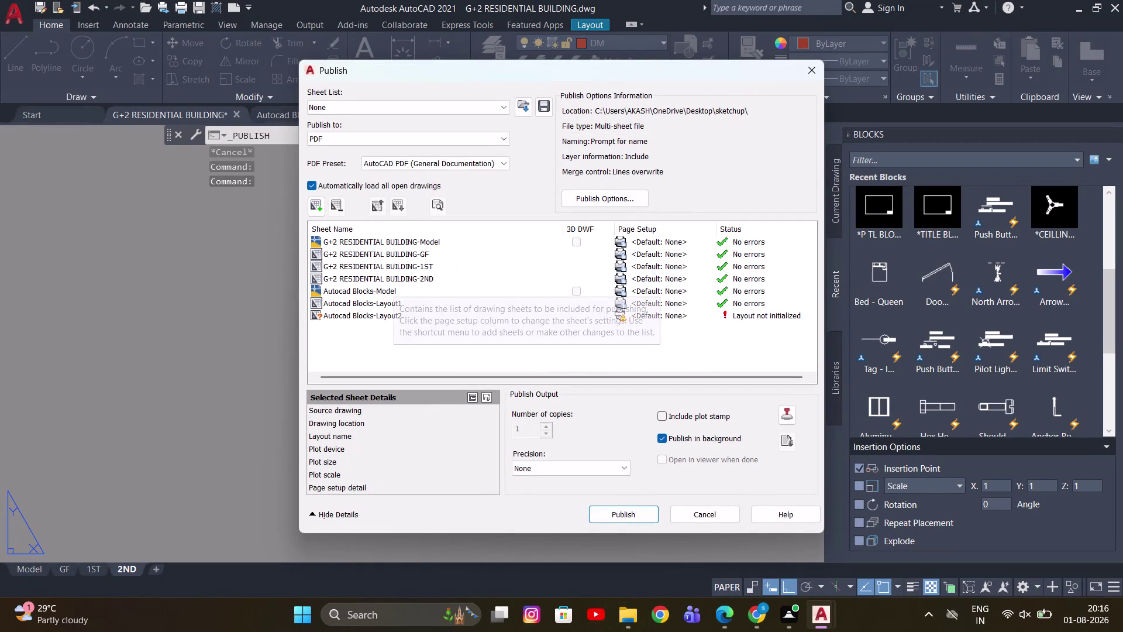
Remove the Autocad Blocks Model, Layout1 and Layout2 sheets from the publish list.
click(388, 291)
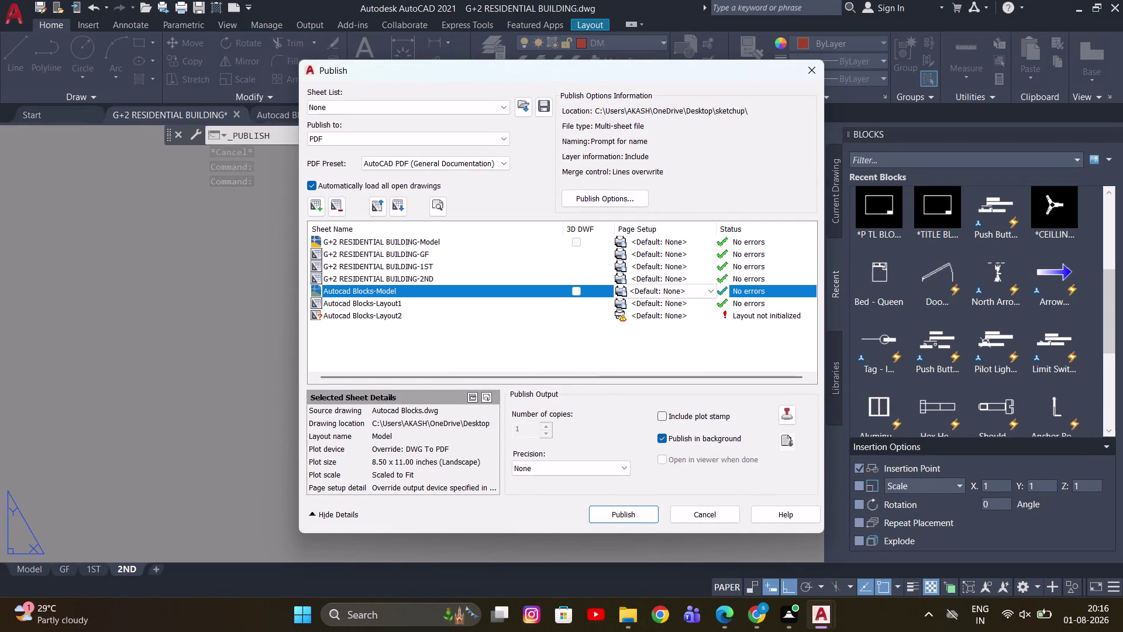
right_click(391, 291)
click(429, 353)
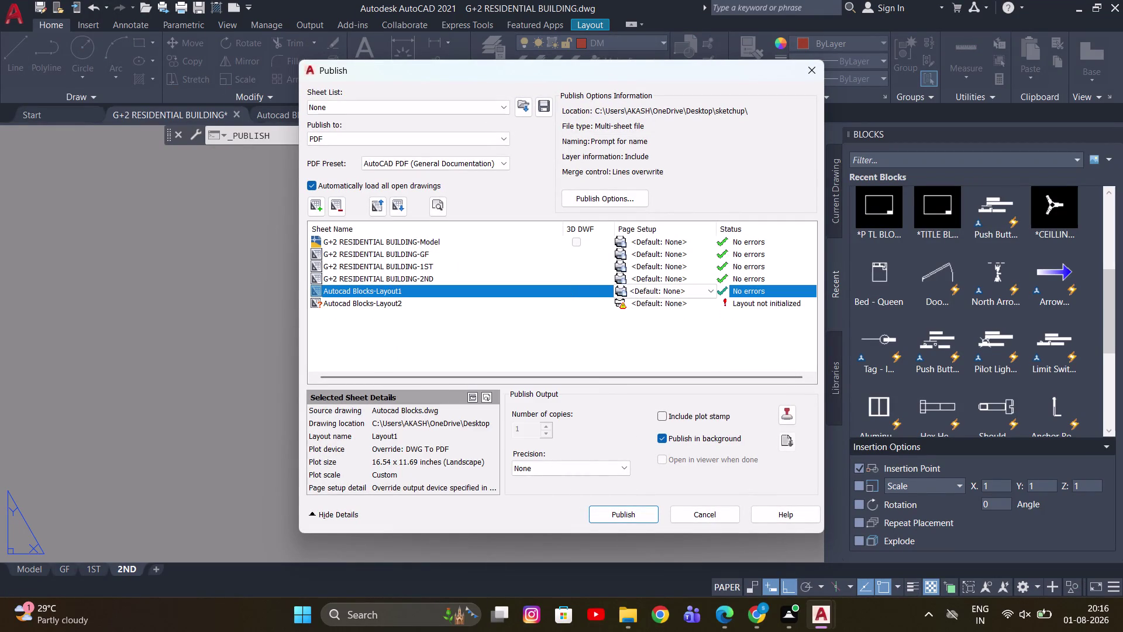
right_click(389, 290)
click(428, 348)
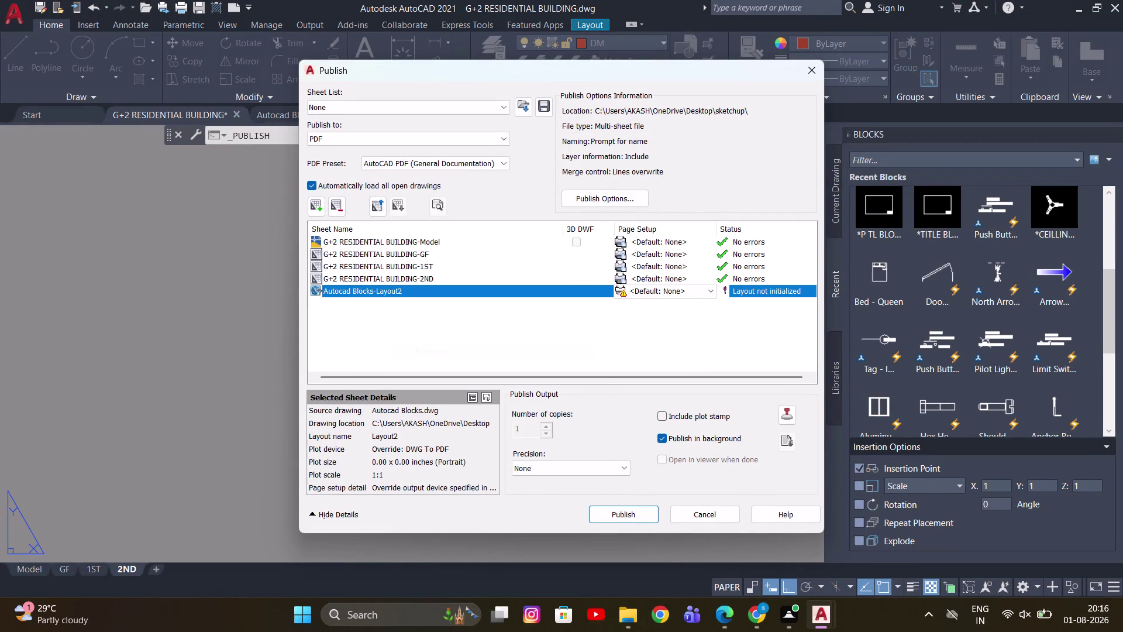
right_click(401, 292)
click(449, 355)
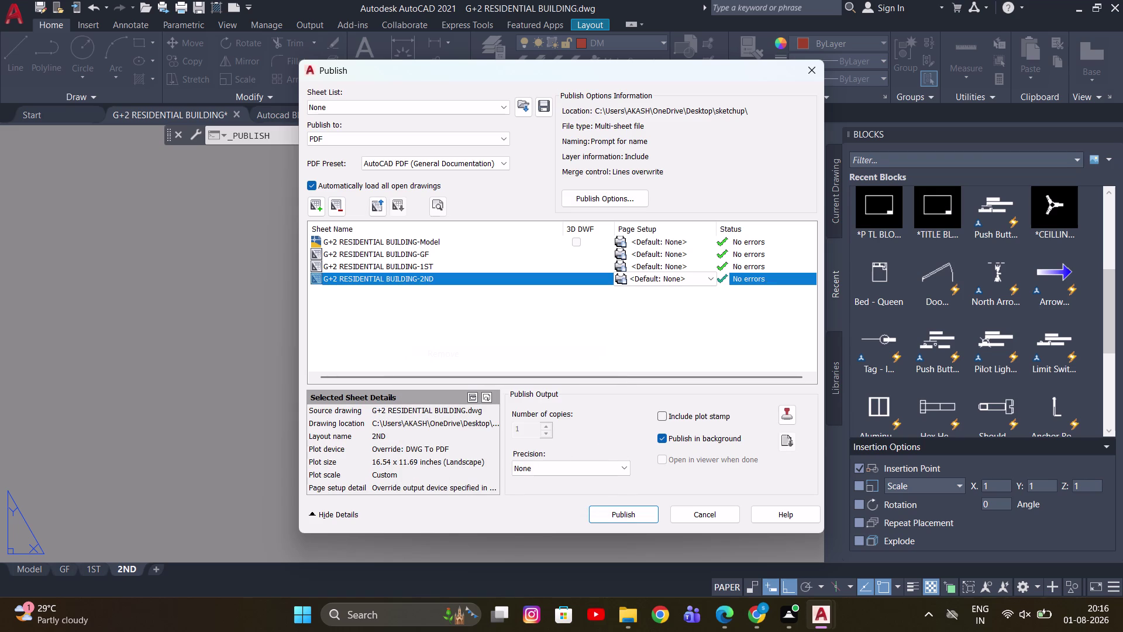
Remove the building's Model sheet and select the remaining GF, 1ST and 2ND sheets.
click(417, 241)
right_click(418, 241)
click(472, 303)
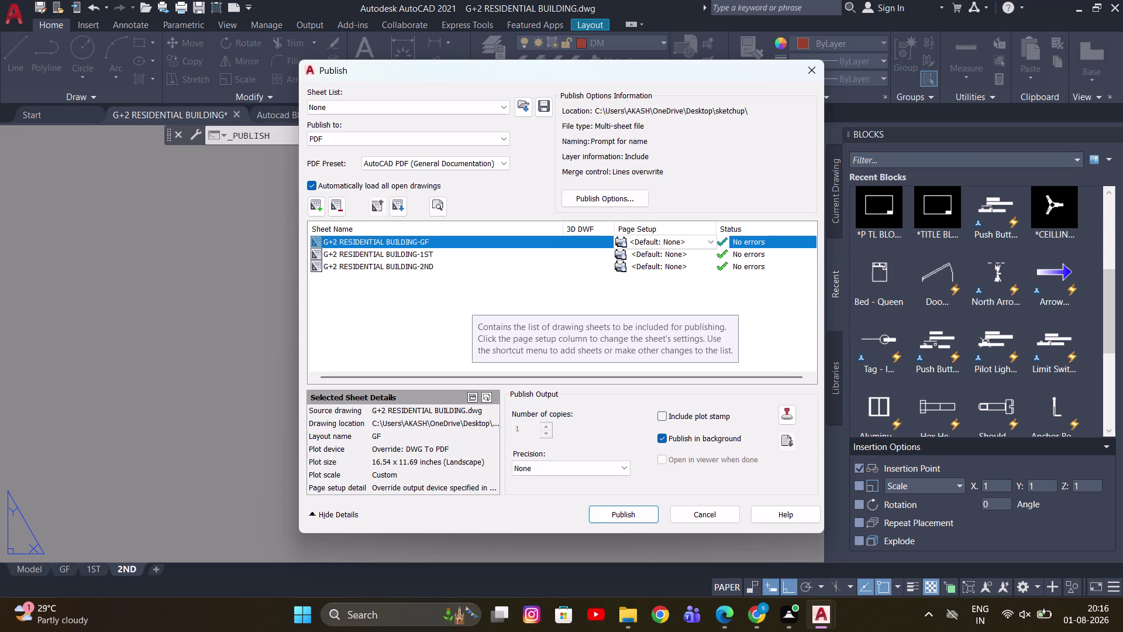
click(435, 254)
click(430, 267)
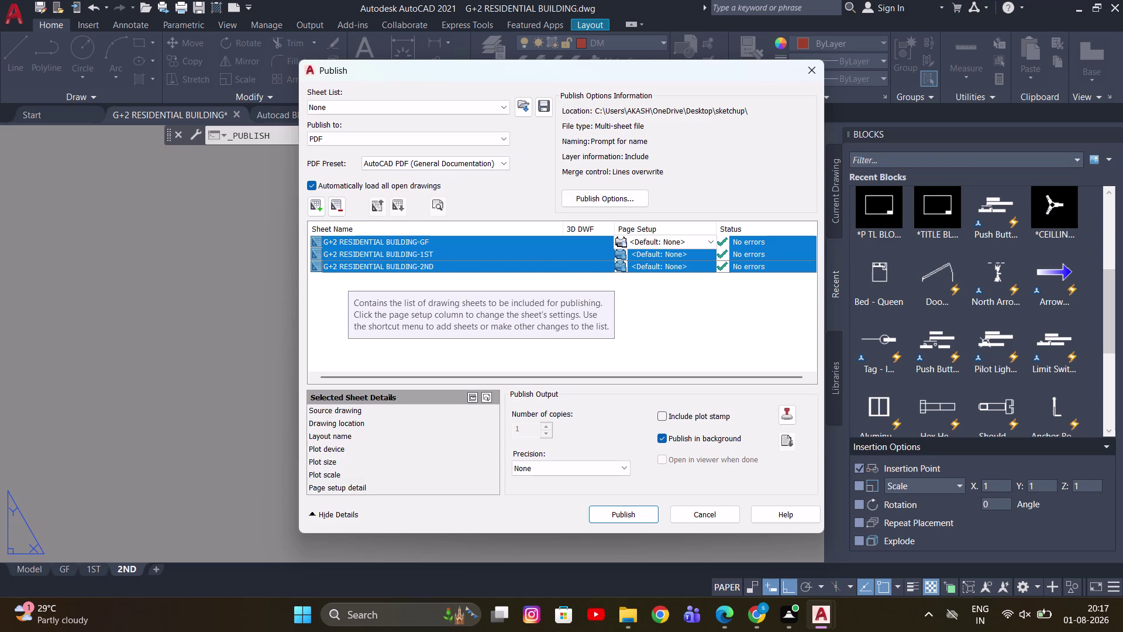
Start publishing the three floor sheets, dismissing the unsaved-changes warning.
click(545, 102)
click(666, 230)
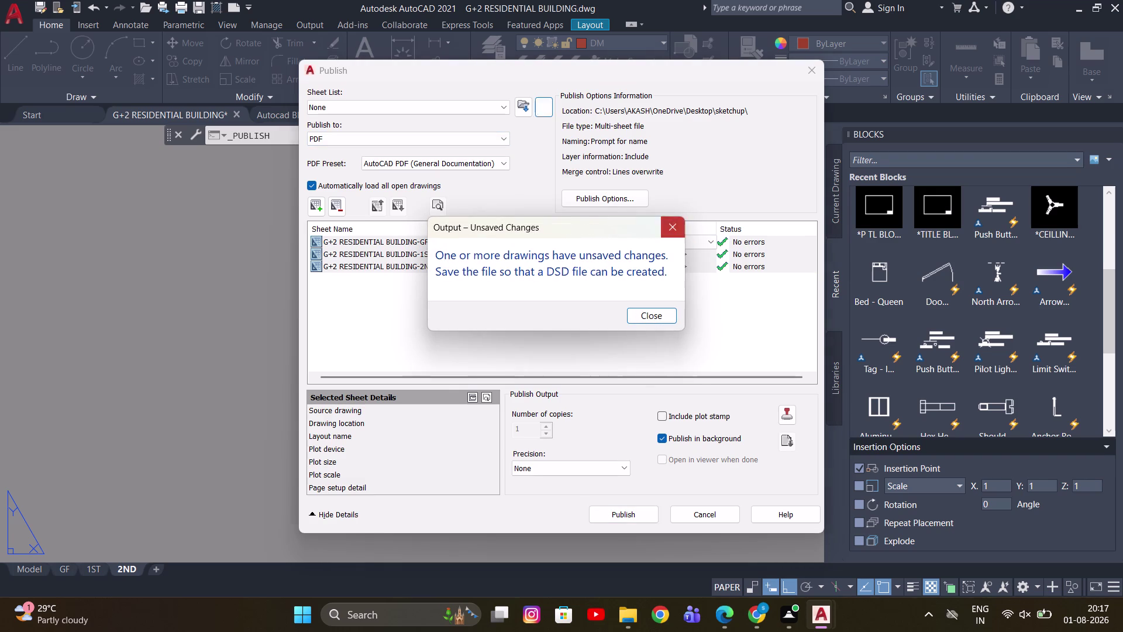
click(521, 111)
click(671, 230)
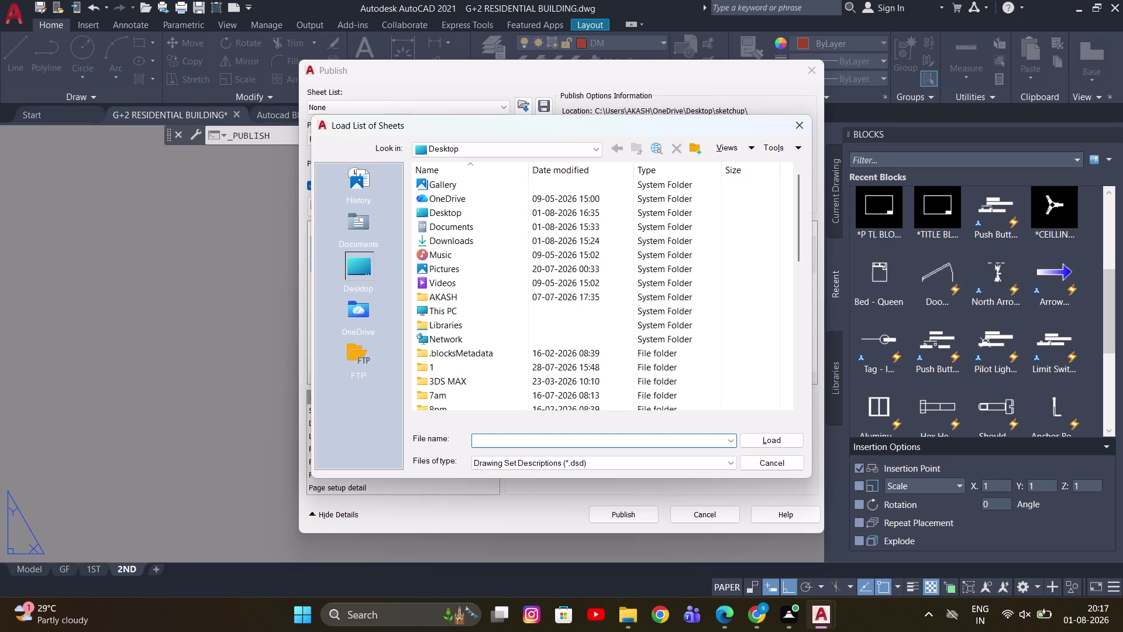
click(794, 116)
click(639, 512)
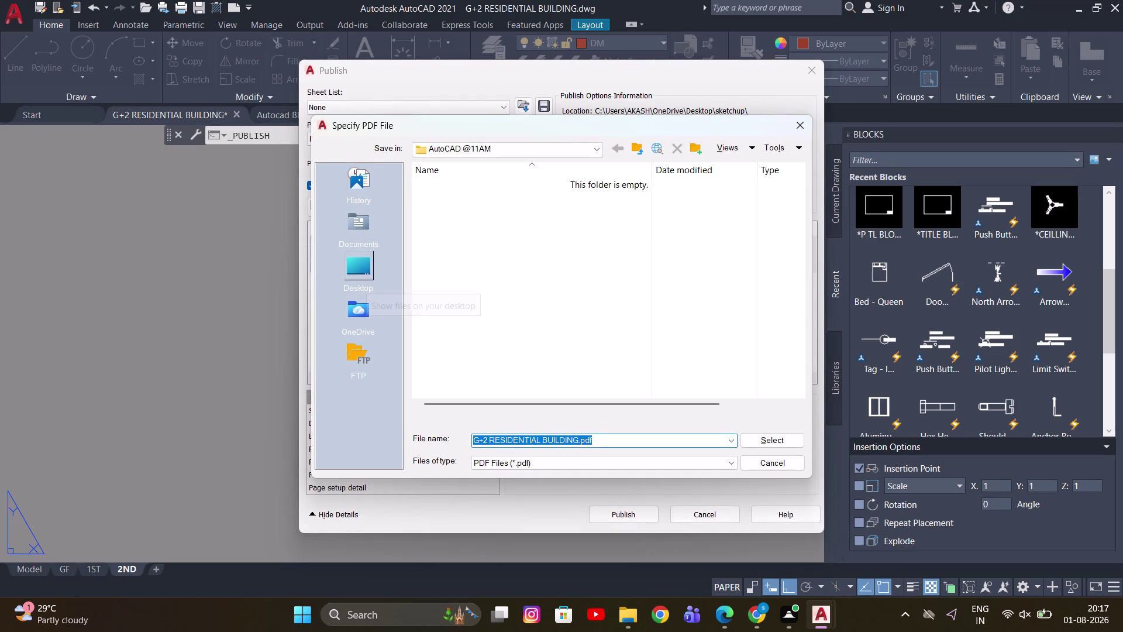
Save G+2 RESIDENTIAL BUILDING.pdf into the SWAMY FILES folder on the Desktop.
click(365, 264)
scroll(down, 3)
click(450, 202)
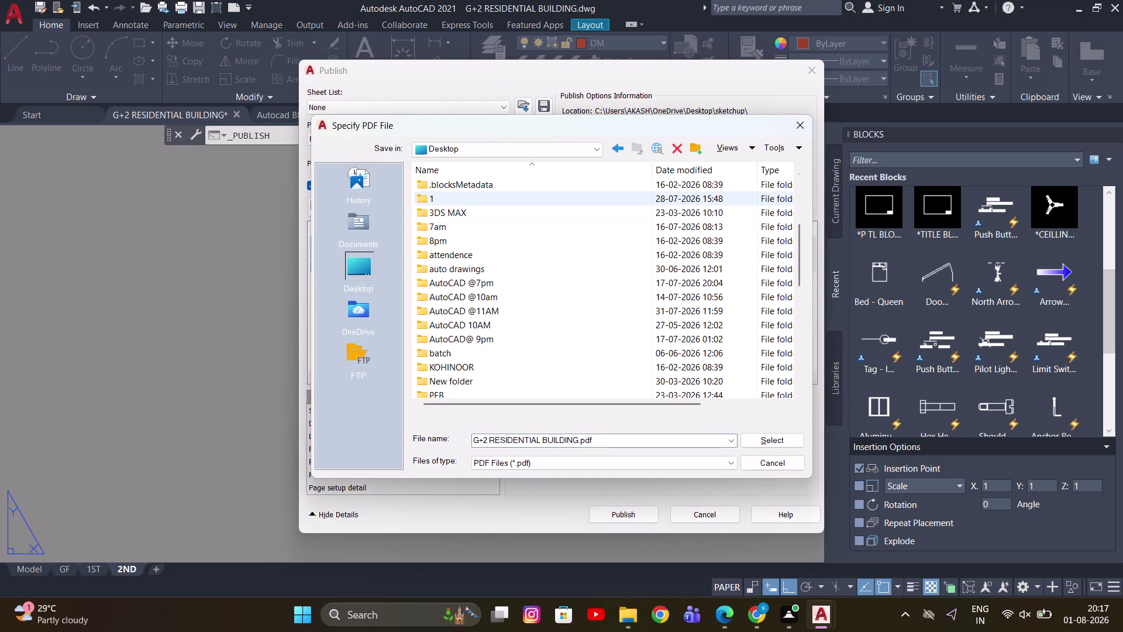
scroll(down, 3)
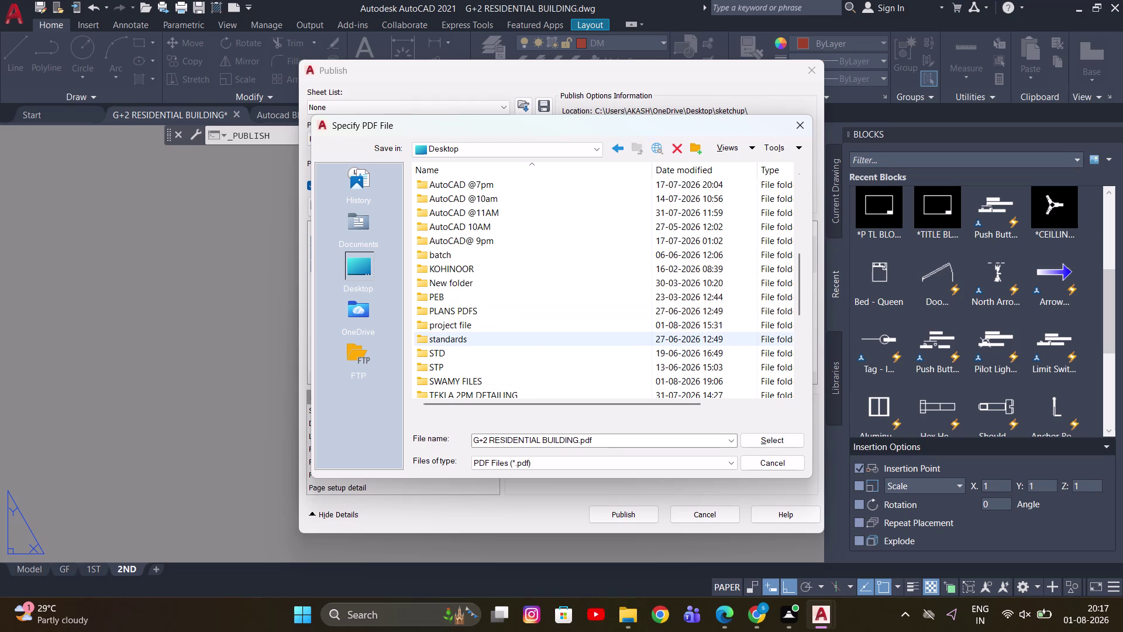
scroll(down, 3)
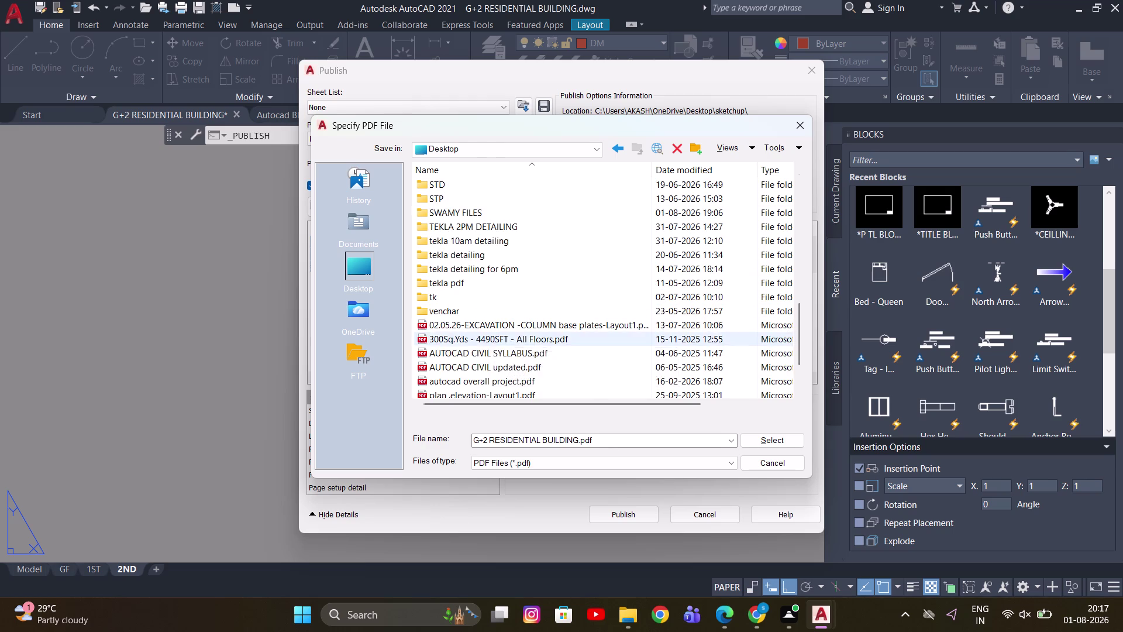
scroll(up, 3)
scroll(down, 3)
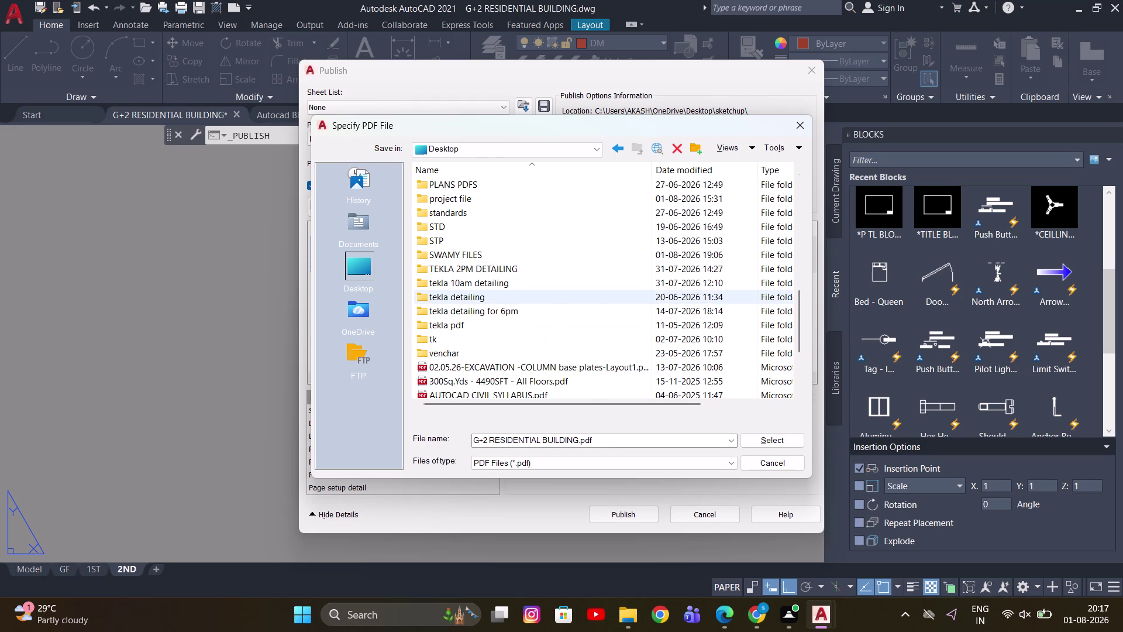
double_click(491, 261)
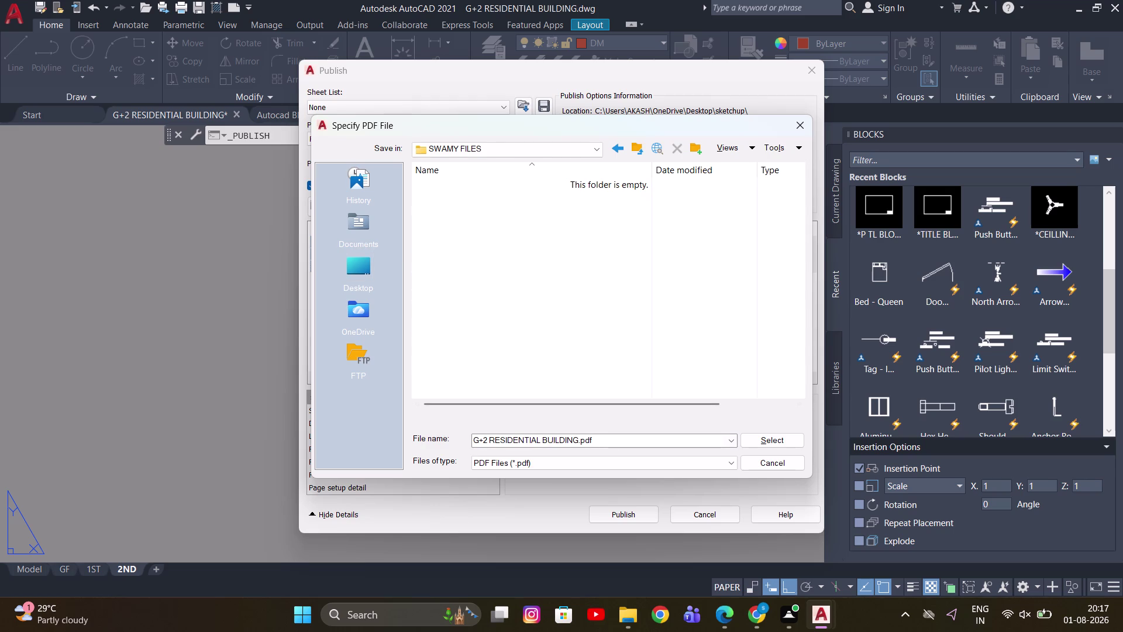
click(765, 445)
click(660, 225)
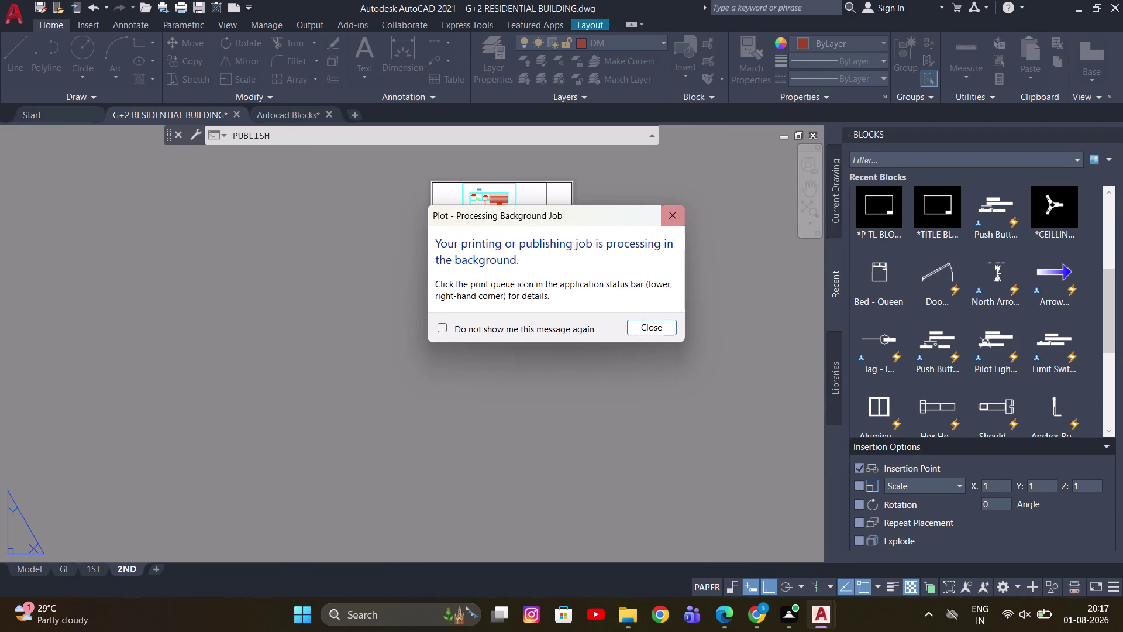
Dismiss the background-job notice and return to the Model view of the floor plans.
click(676, 216)
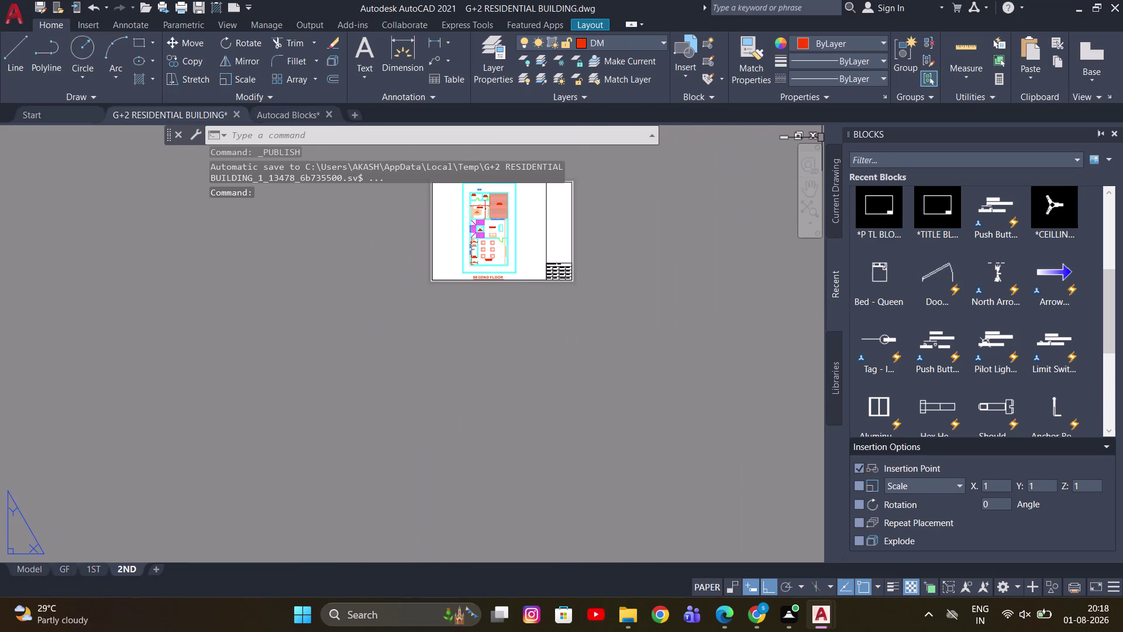
click(1118, 133)
click(29, 568)
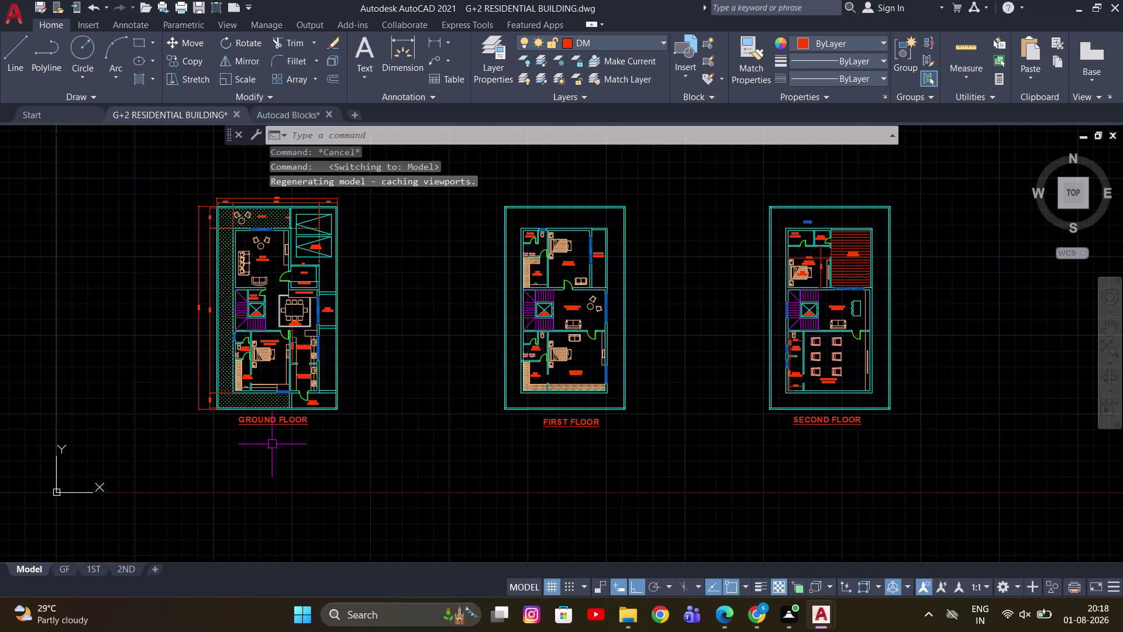
scroll(down, 3)
middle_drag(382, 290, 406, 309)
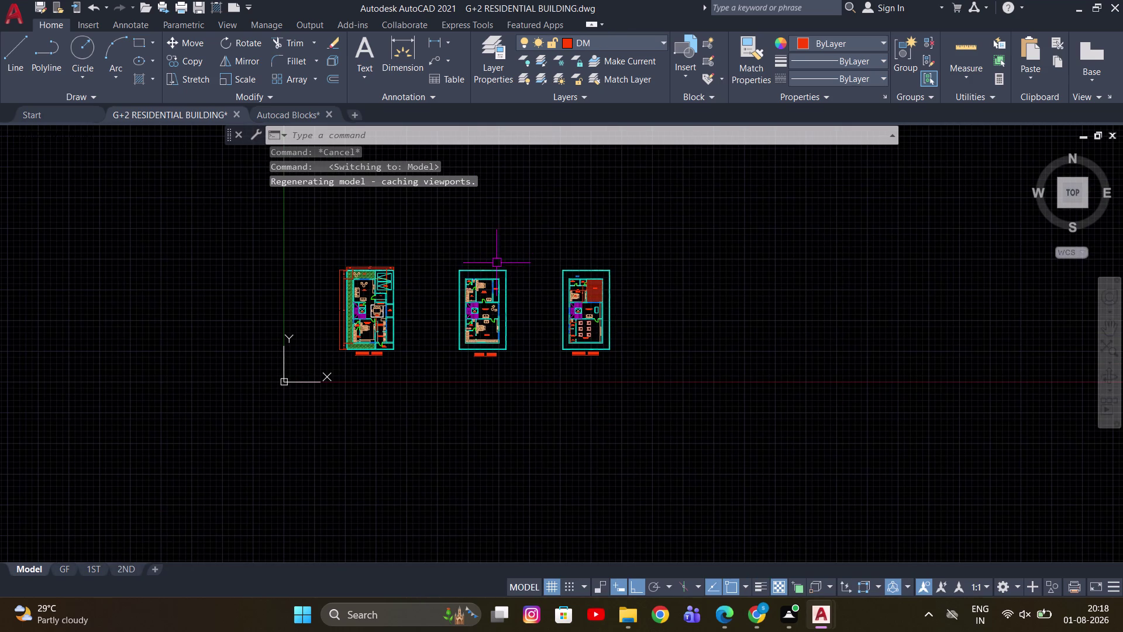
Select all, clear the selection, save the drawing and begin closing AutoCAD.
key(ctrl+a)
key(Escape)
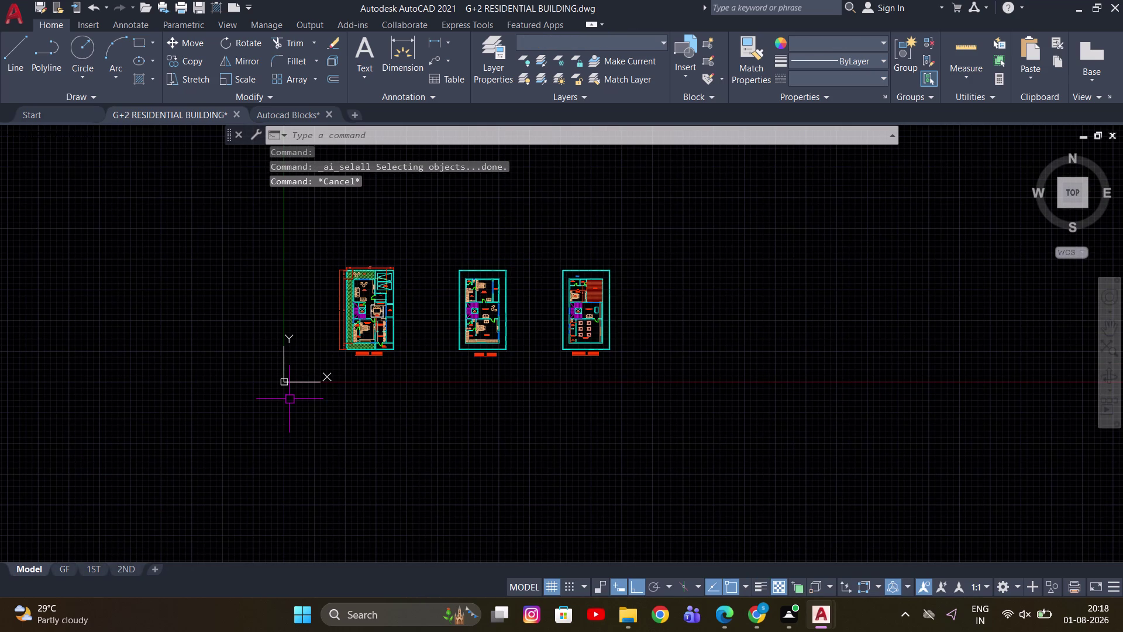
key(ctrl+s)
key(ctrl+s)
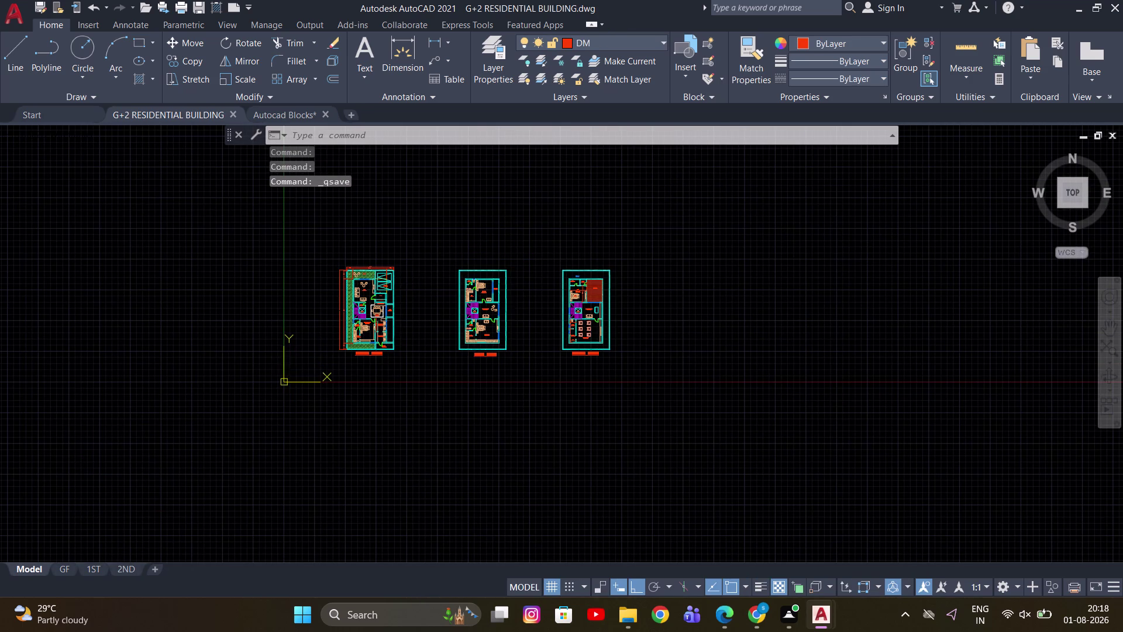
click(1122, 14)
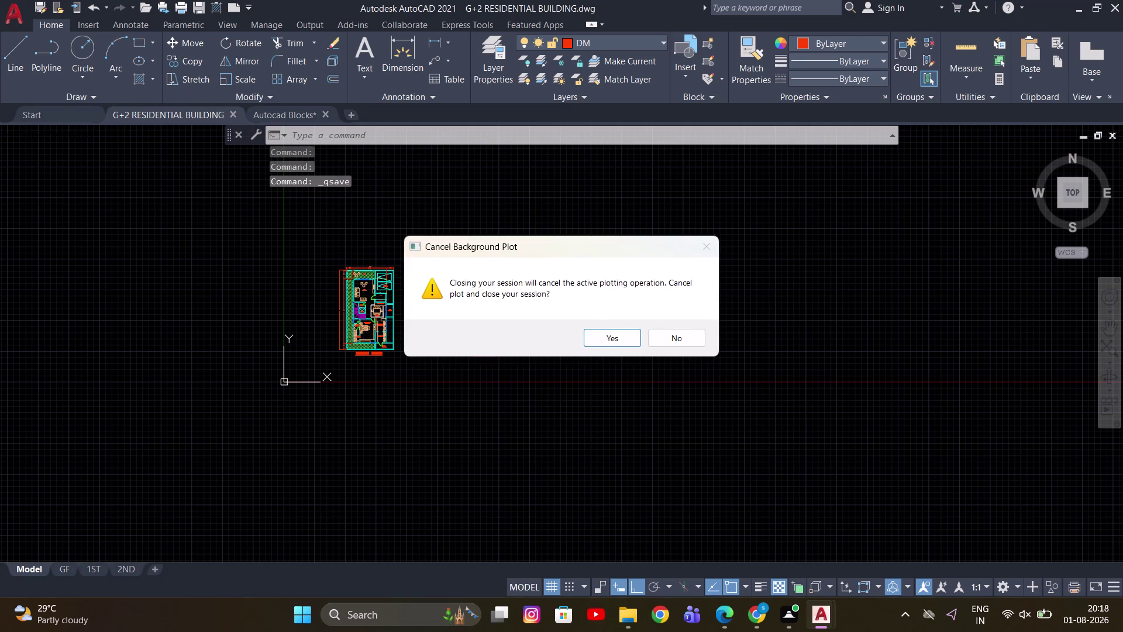
Keep background publishing running and switch to the Autocad Blocks drawing.
click(597, 332)
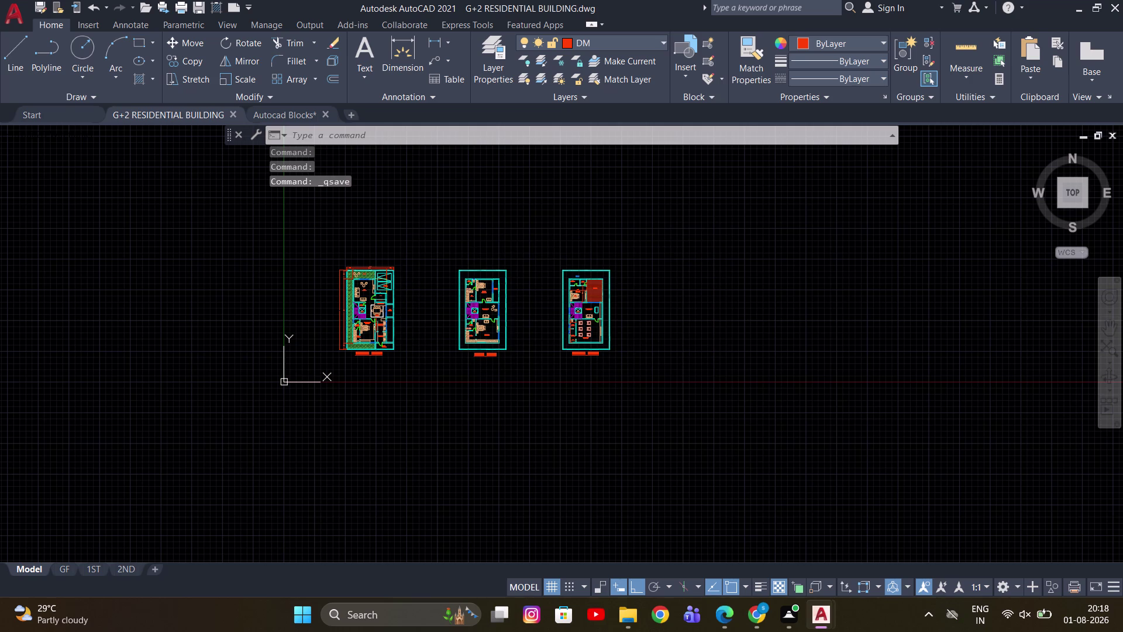
click(816, 609)
click(875, 544)
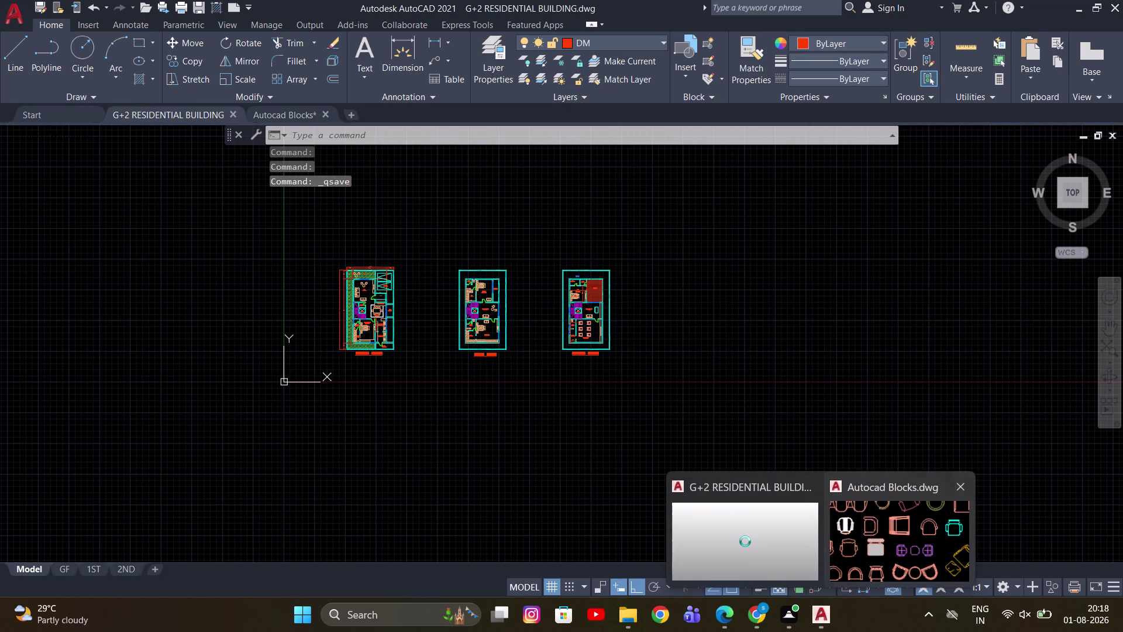
click(813, 620)
click(727, 543)
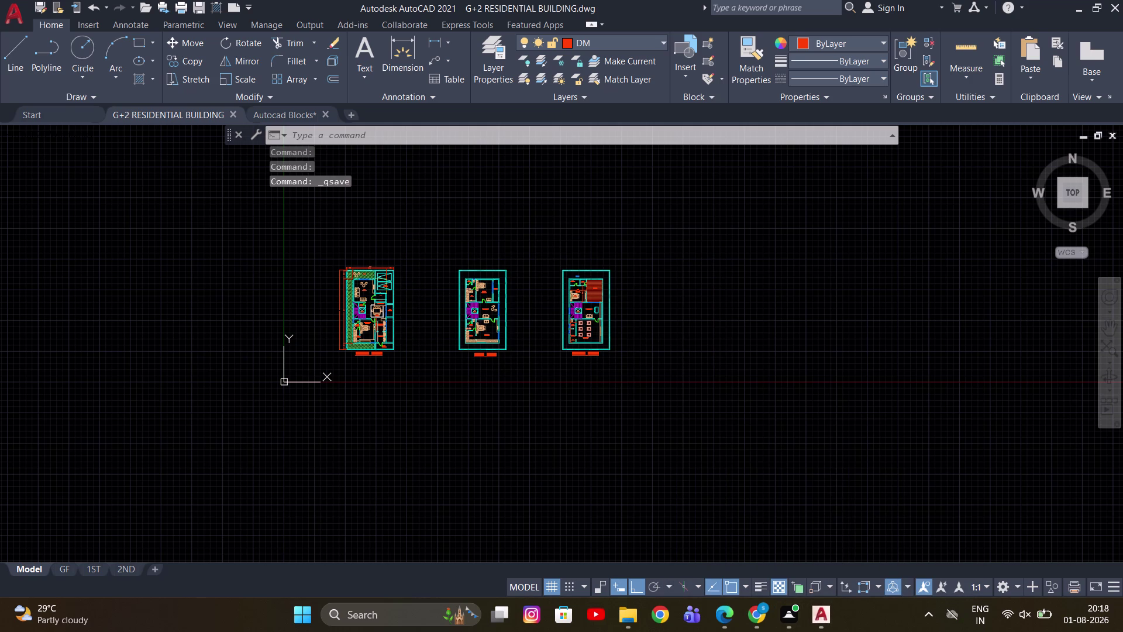
Pan and zoom around the furniture blocks in the Autocad Blocks drawing.
scroll(down, 3)
scroll(up, 3)
click(546, 287)
middle_drag(554, 291, 575, 327)
scroll(up, 3)
click(647, 262)
scroll(down, 3)
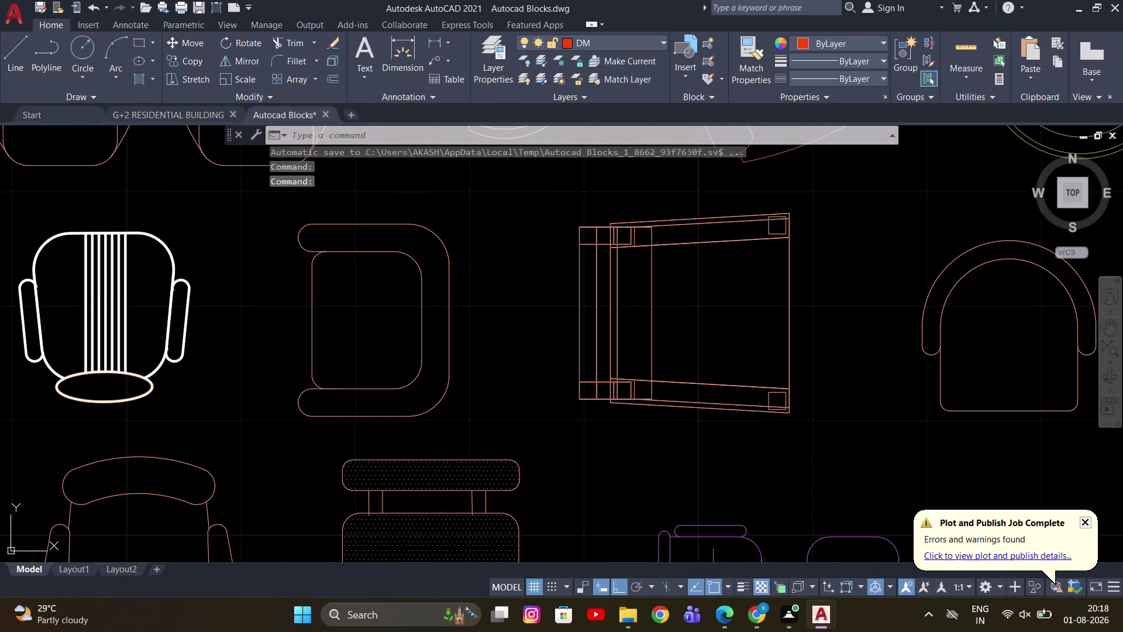
middle_drag(222, 240, 359, 272)
scroll(down, 3)
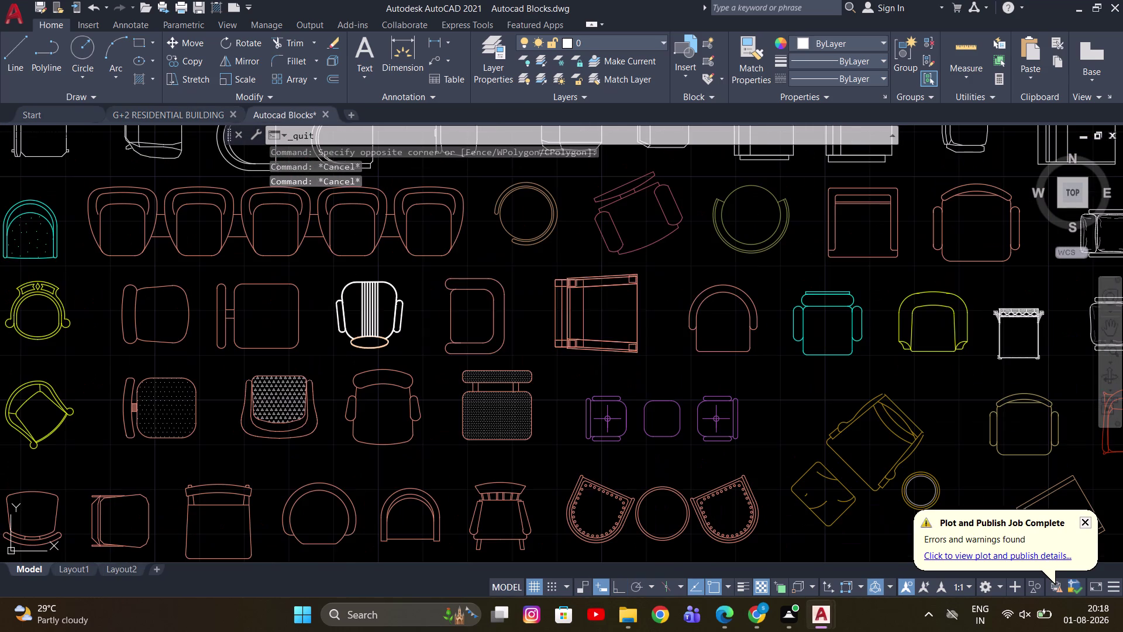
click(701, 246)
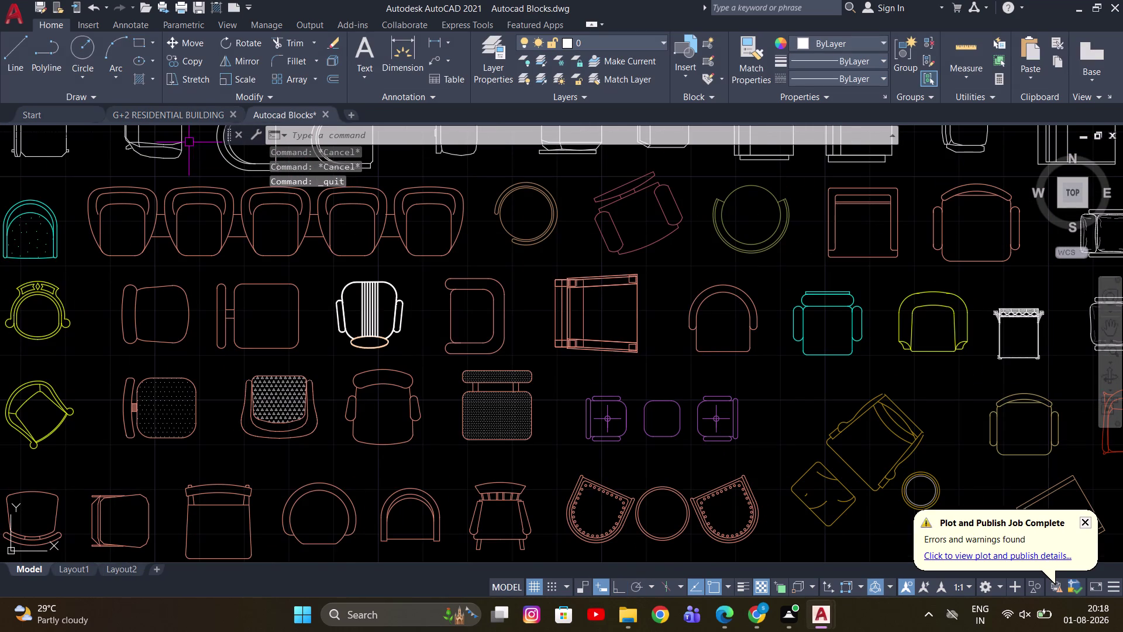
Return to the residential building drawing, recentre the floor plans and minimize AutoCAD.
click(183, 115)
key(Escape)
scroll(up, 3)
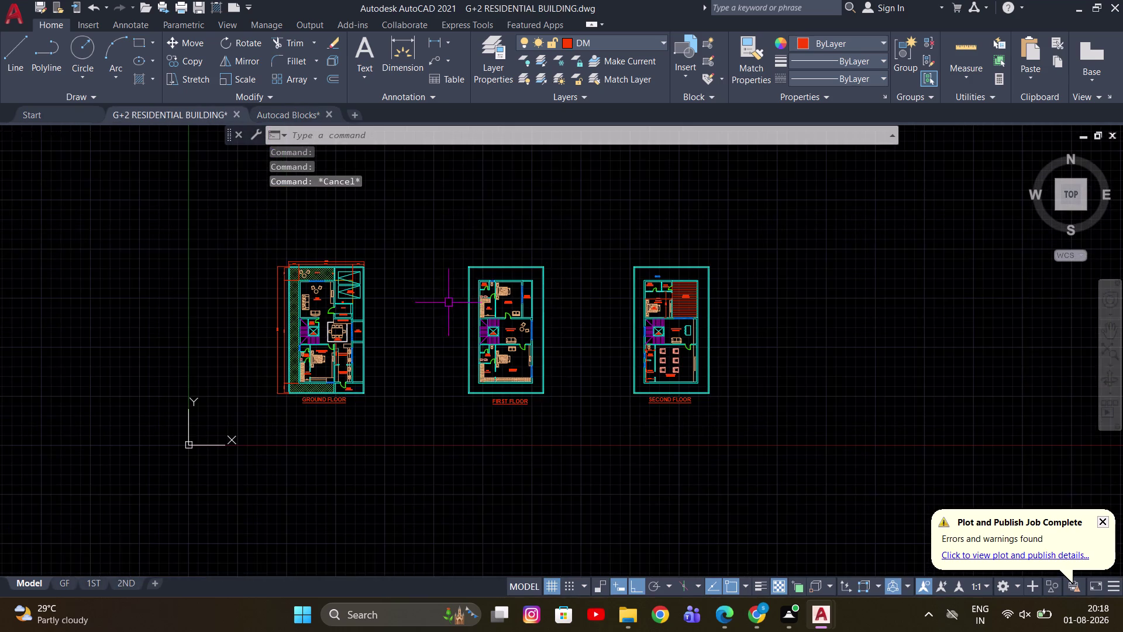
middle_drag(485, 319, 509, 312)
middle_drag(807, 474, 731, 460)
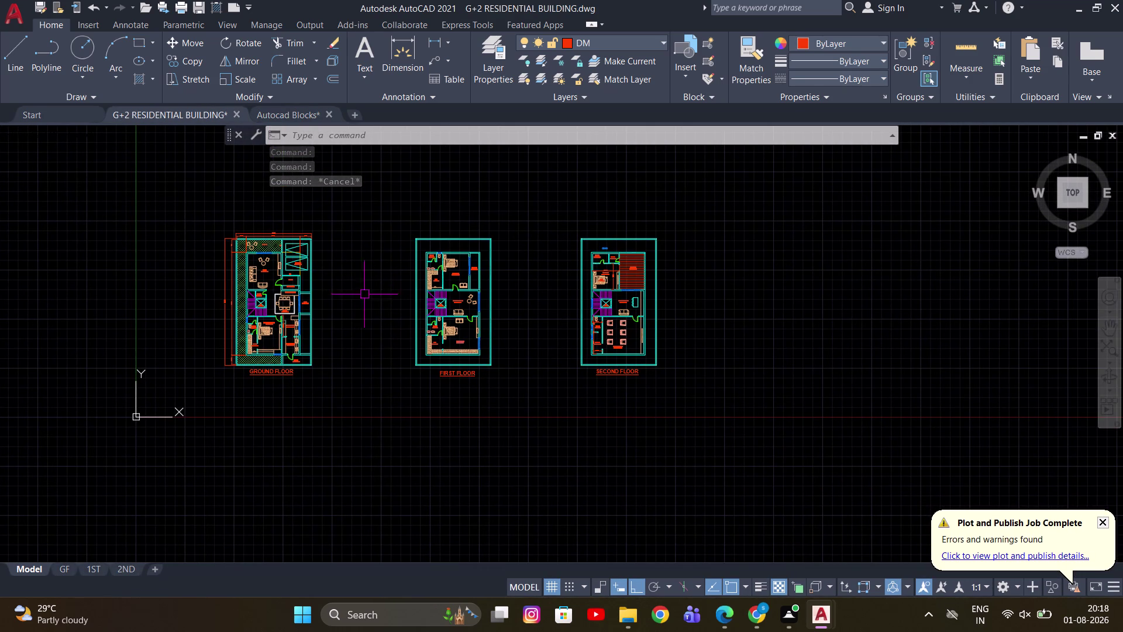
click(633, 613)
click(868, 340)
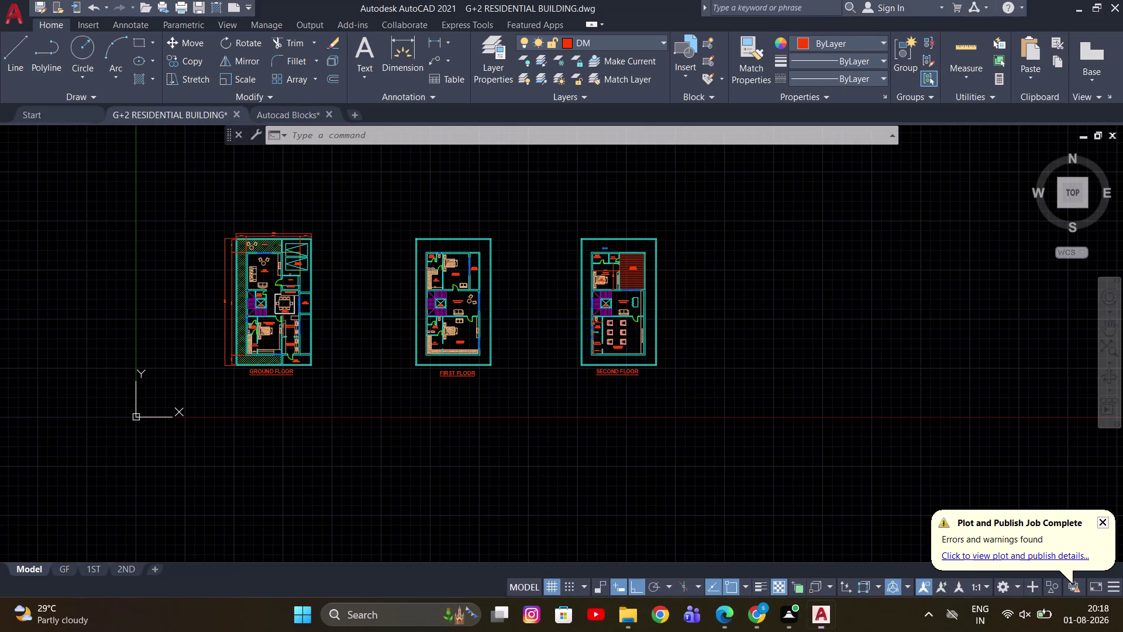
click(1074, 0)
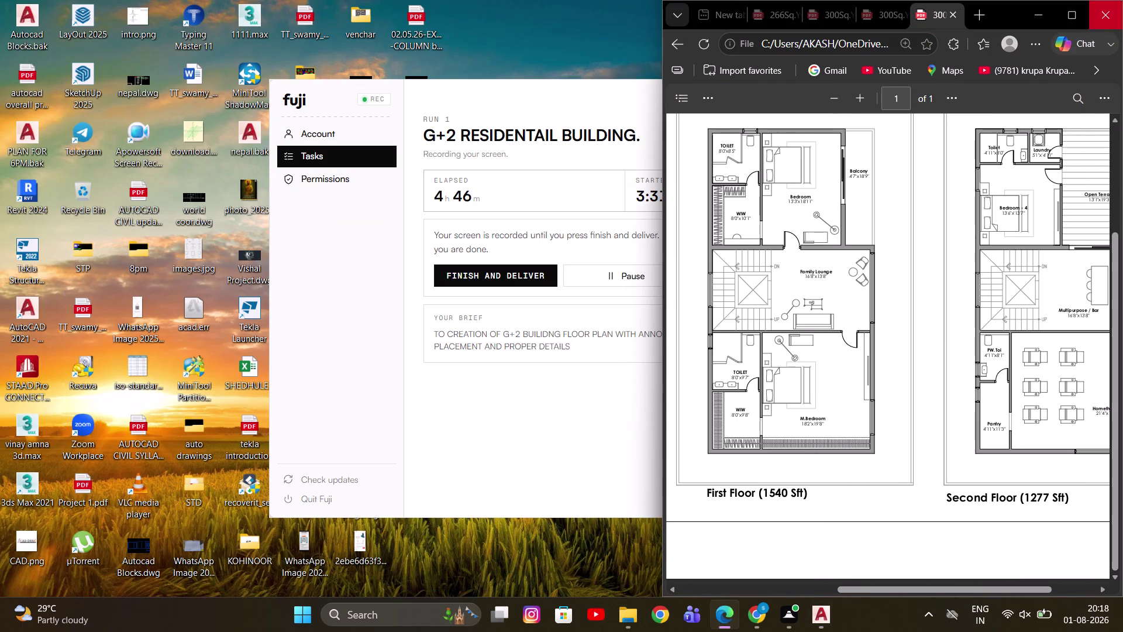